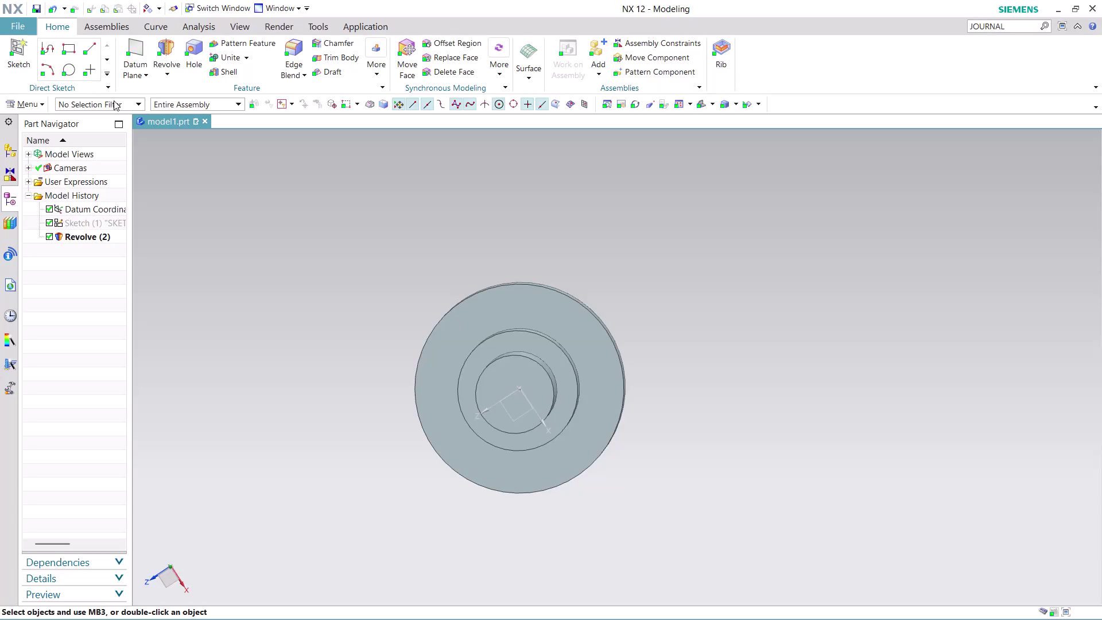
Try a new sketch on a plane defined by the disc's outer edge, then cancel it.
click(36, 102)
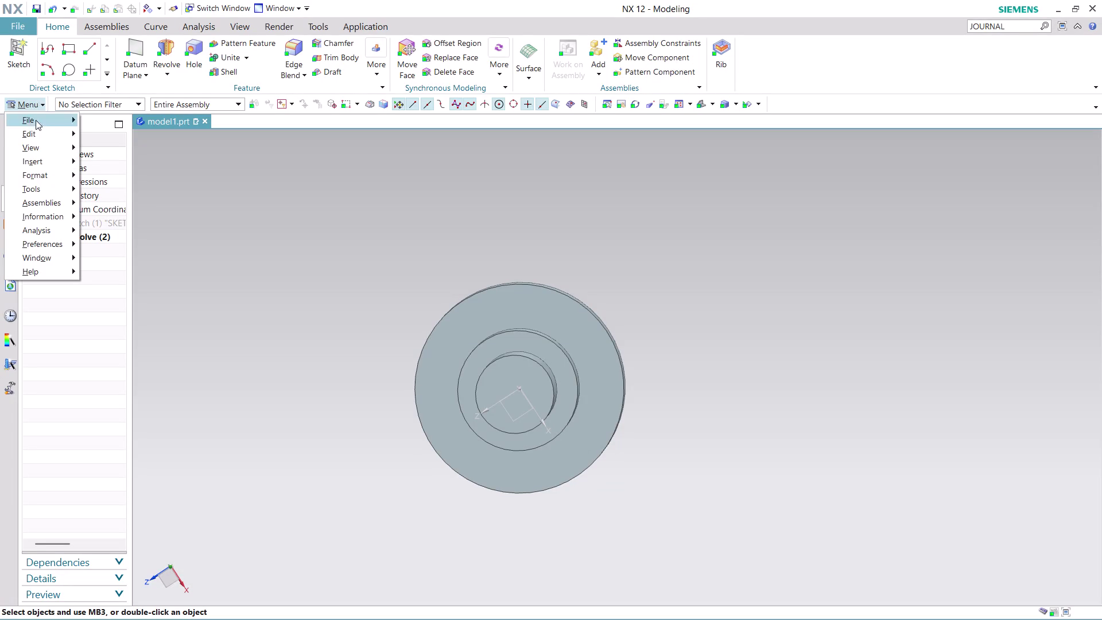
click(152, 173)
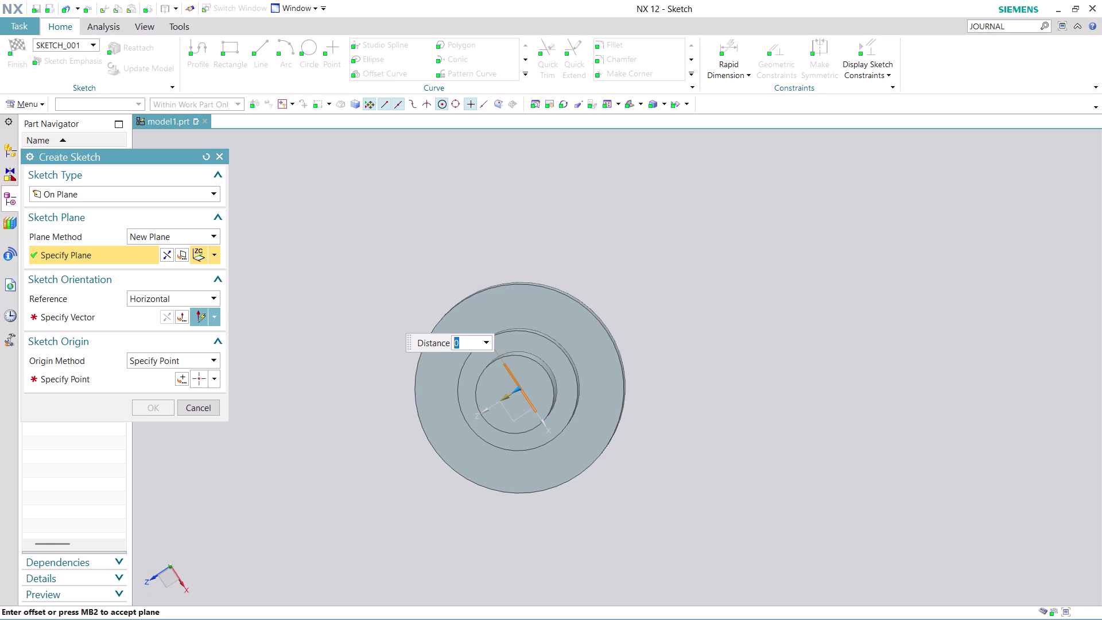
click(217, 253)
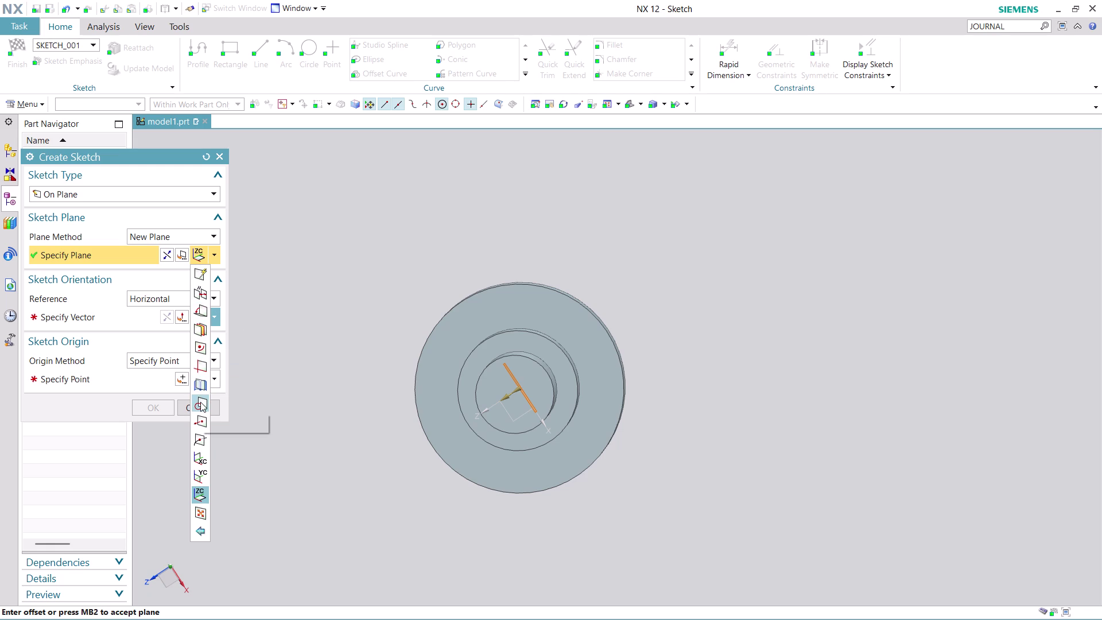
click(199, 443)
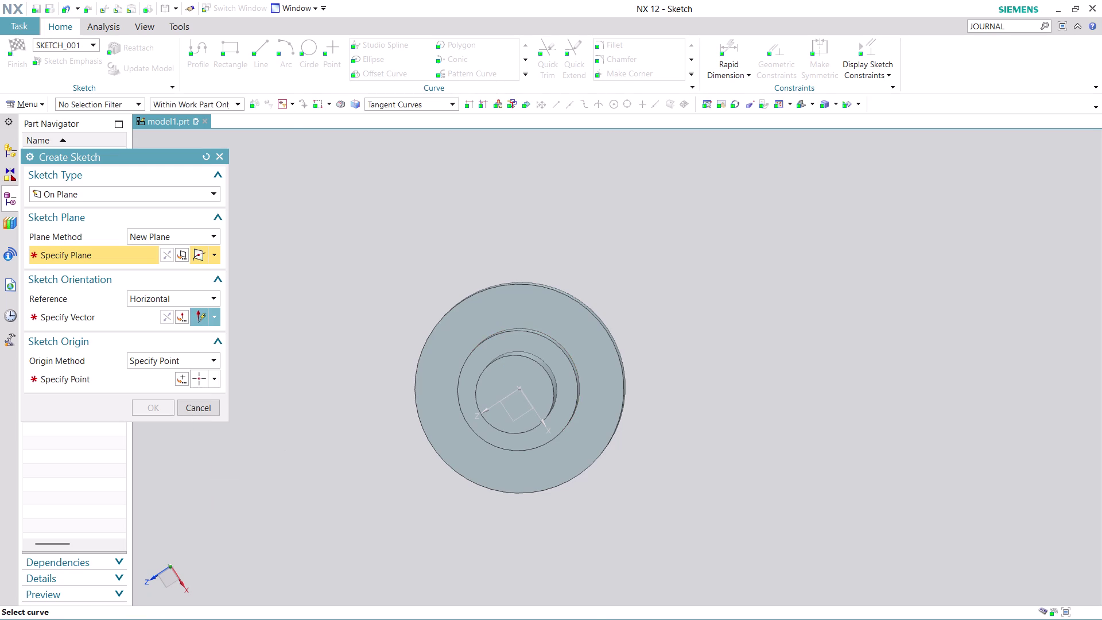
click(545, 289)
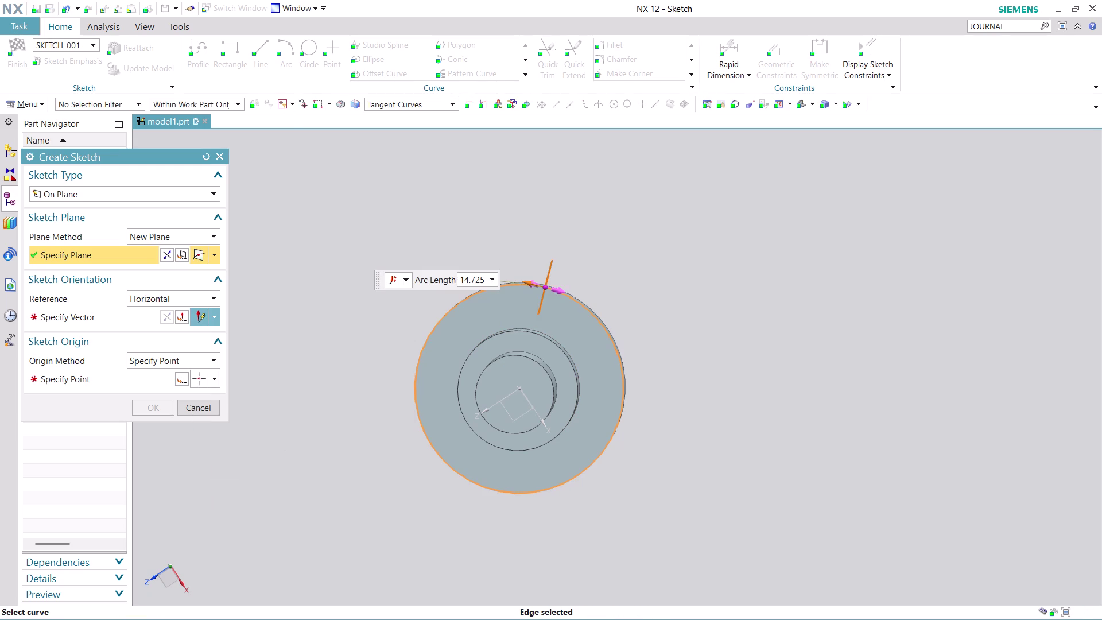
click(205, 410)
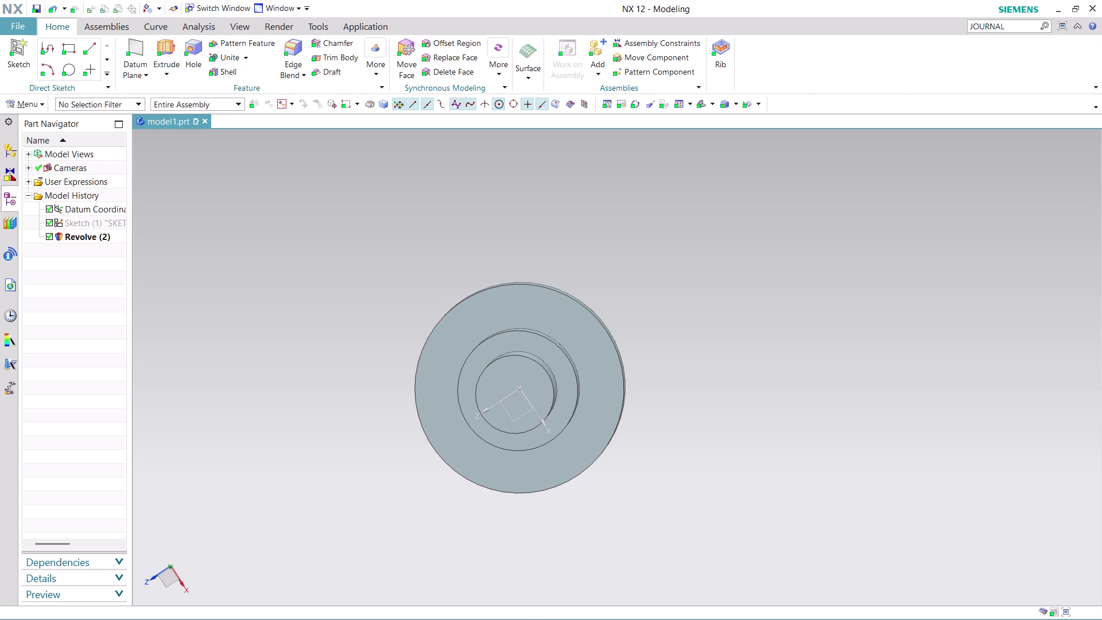
Start an extrusion and pick the disc face to sketch on.
click(164, 46)
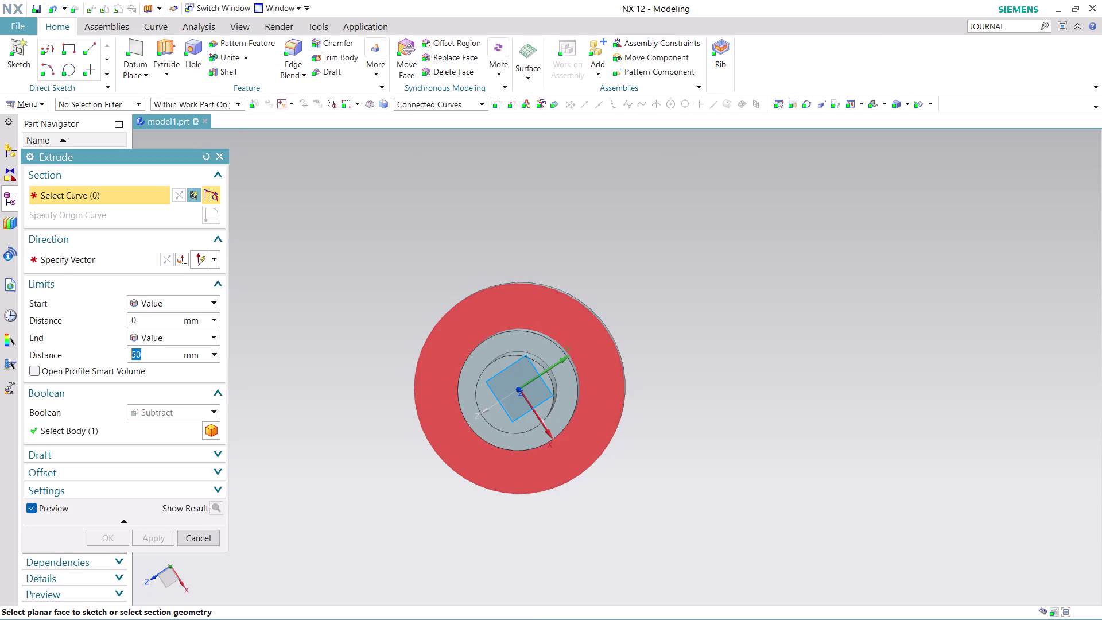
click(561, 306)
scroll(up, 3)
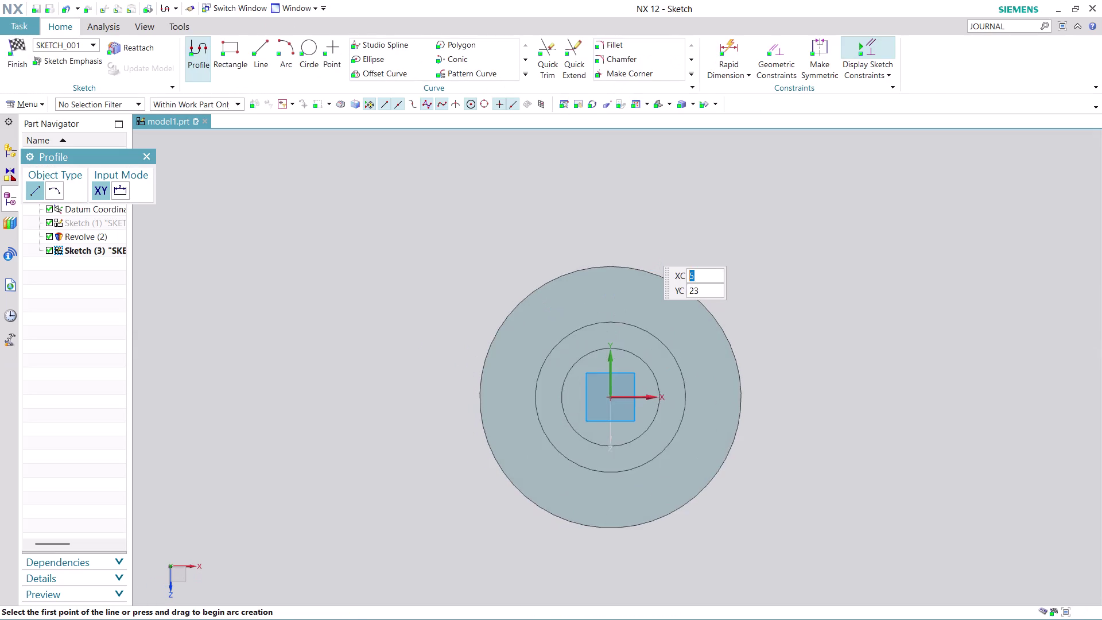
scroll(up, 3)
scroll(down, 3)
scroll(up, 3)
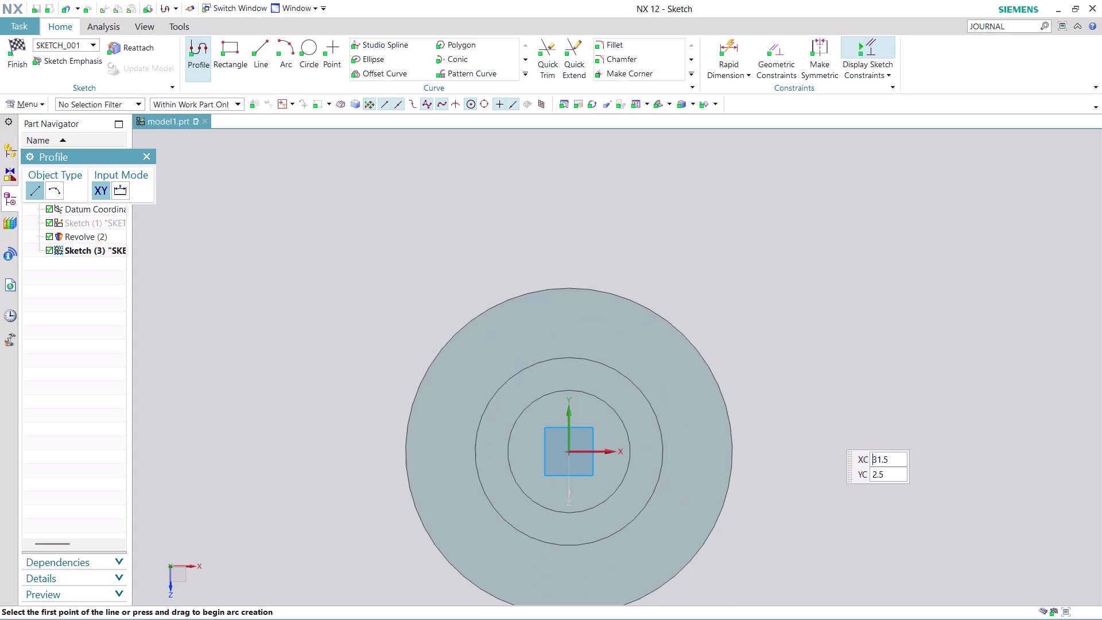
scroll(down, 3)
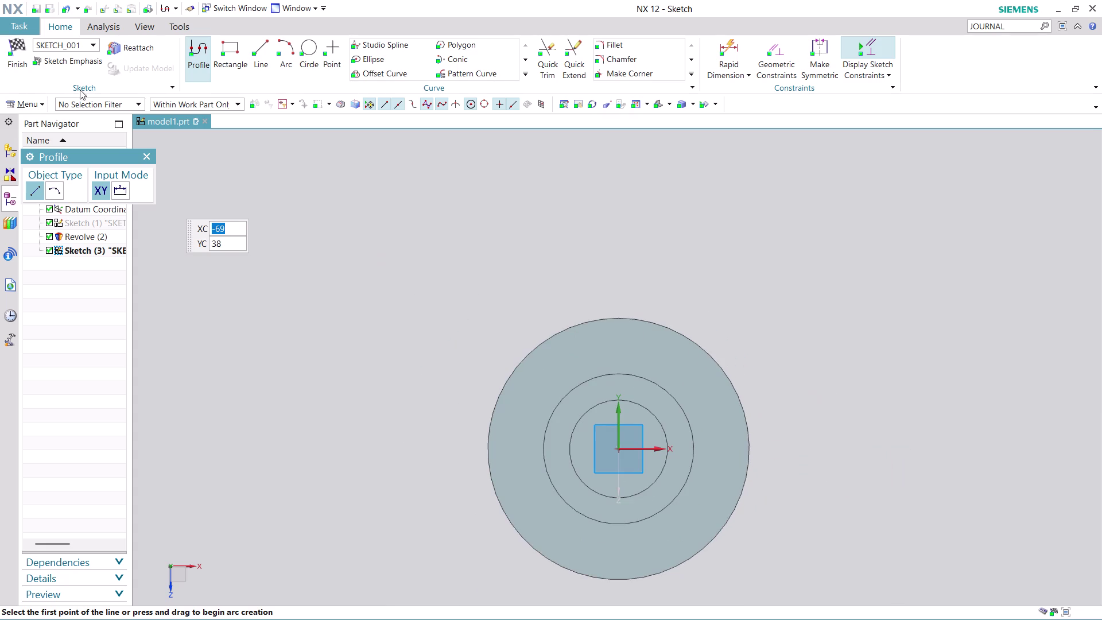
Draw a diameter 40 circle at the origin, then undo it.
click(307, 43)
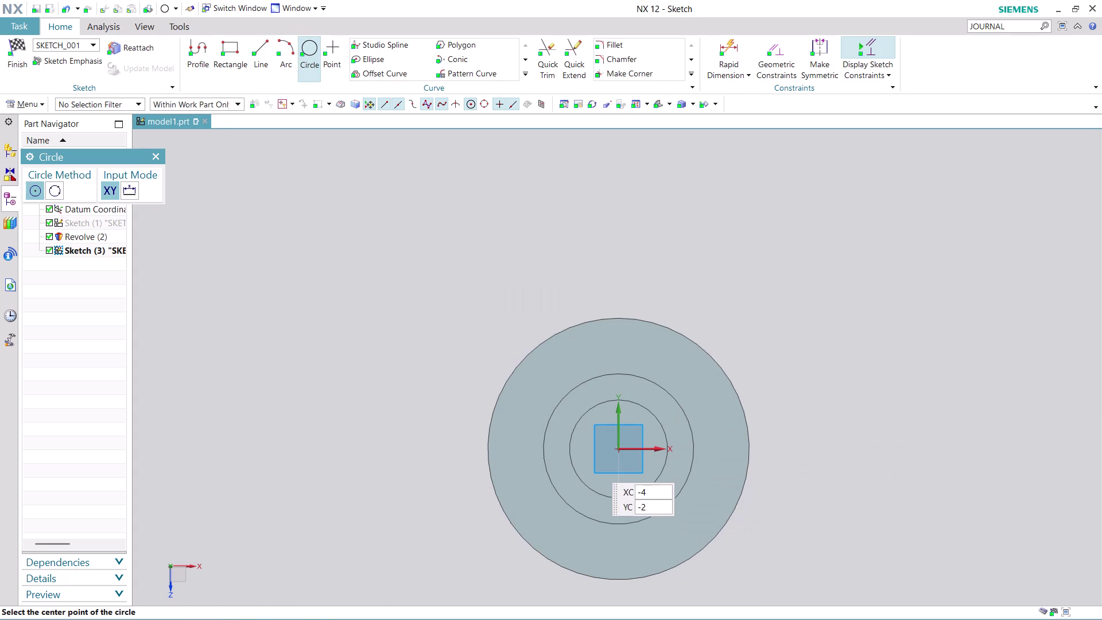
click(619, 450)
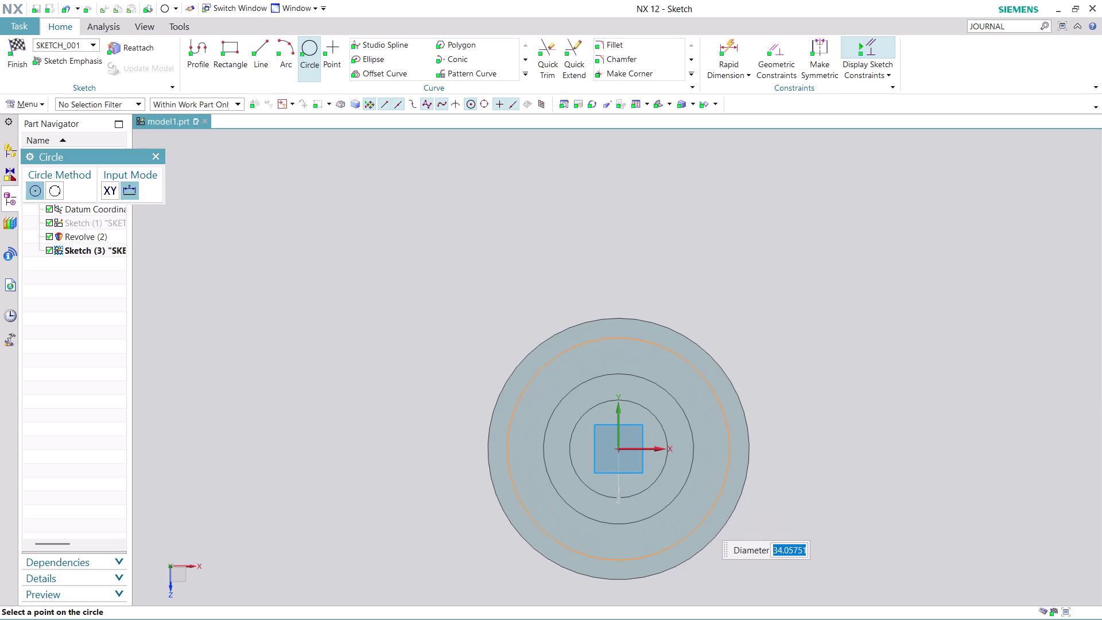
text(40)
key(Return)
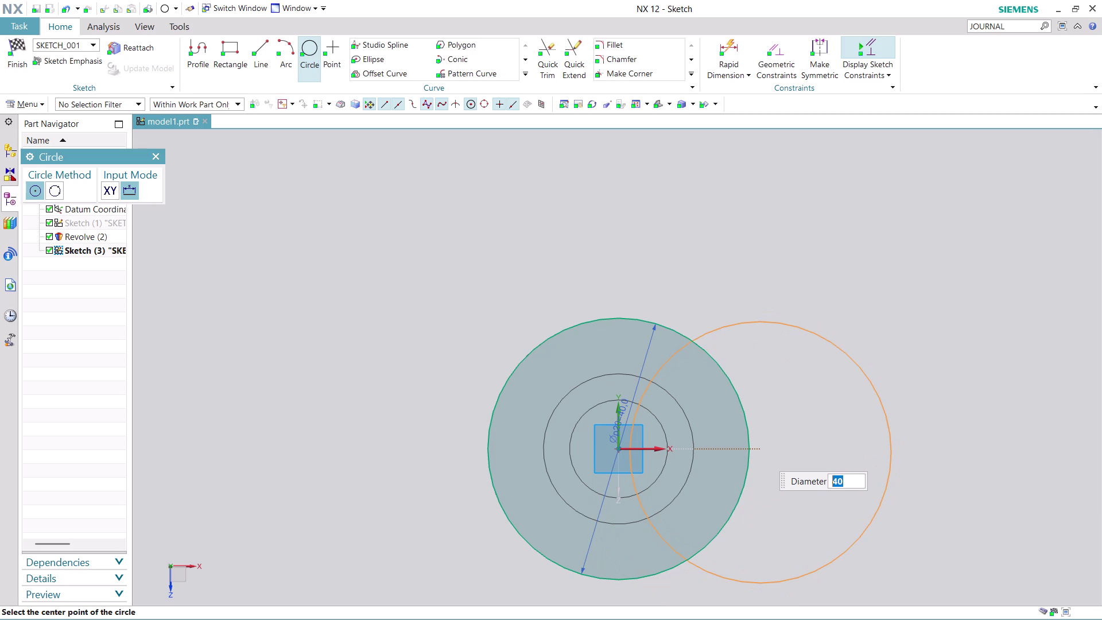
key(ctrl+z)
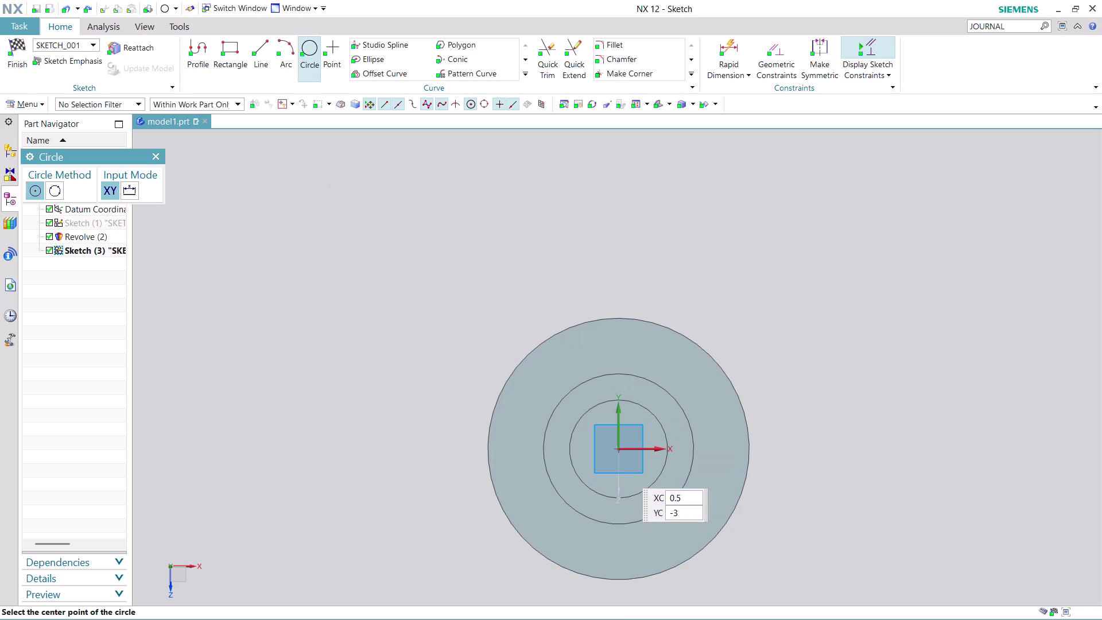
Draw a diameter 36 circle centred on the origin.
click(619, 451)
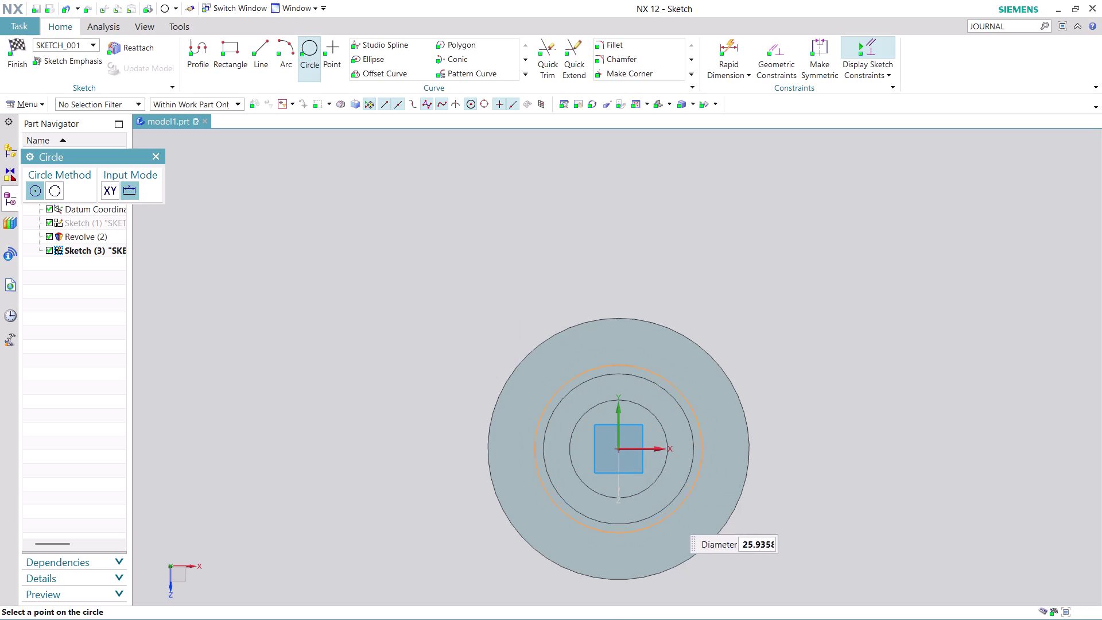
text(36)
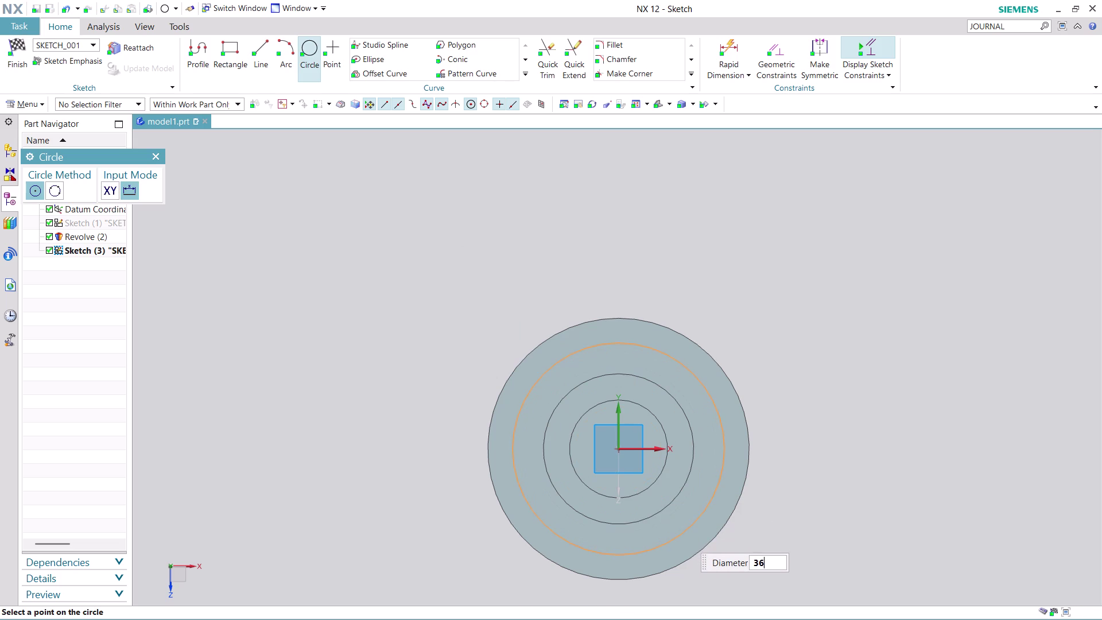
key(Return)
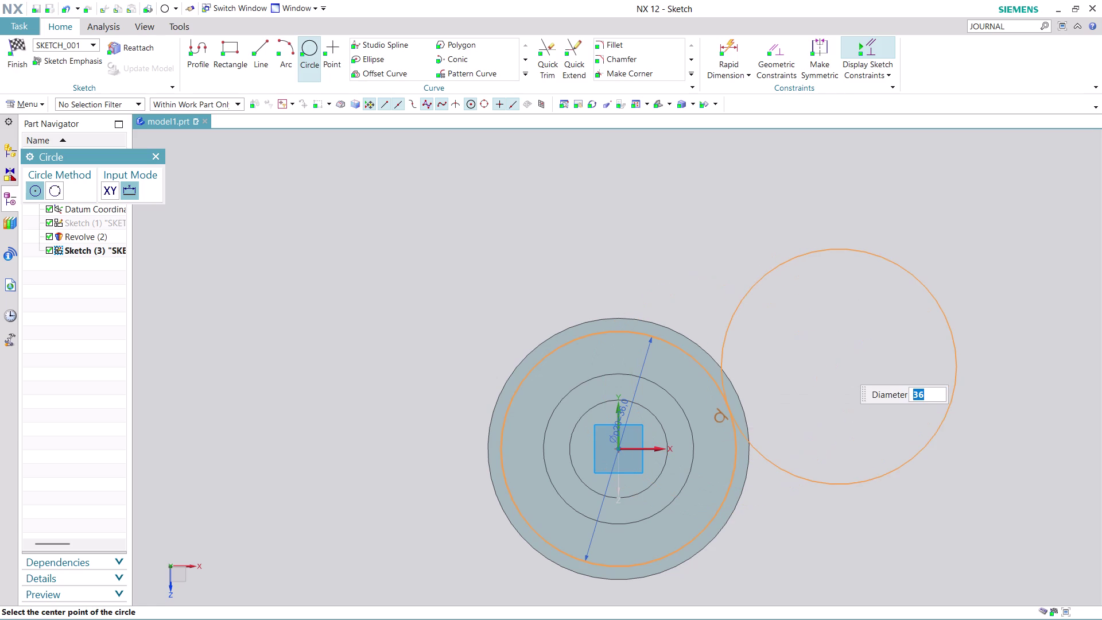
Add a diameter 31 circle centred on the origin.
text(31)
key(Return)
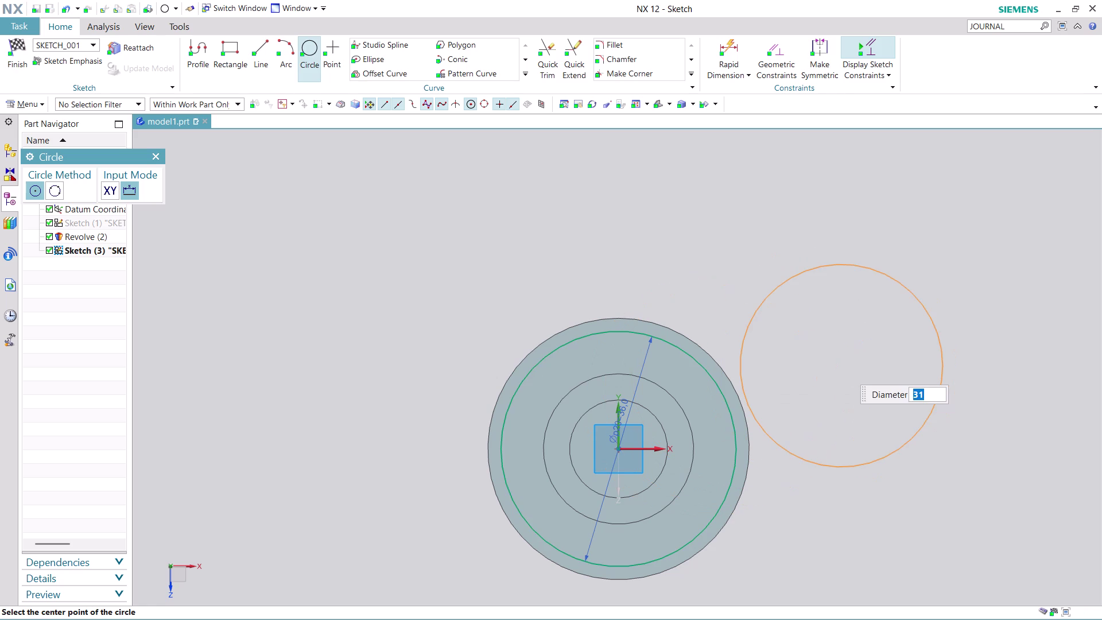
click(621, 448)
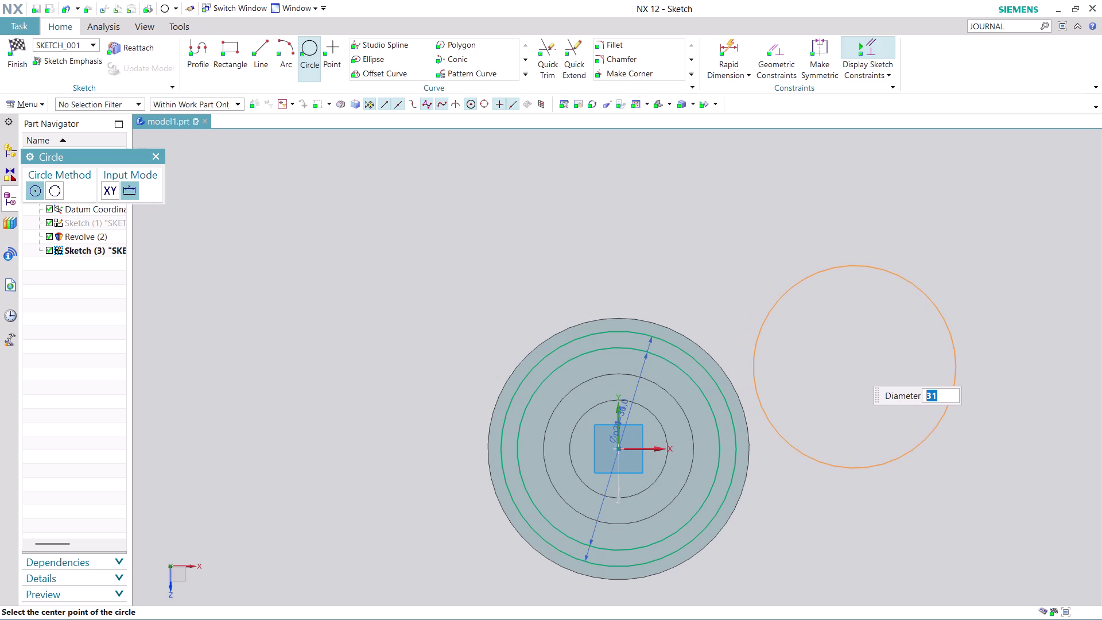
scroll(up, 3)
scroll(down, 3)
scroll(up, 3)
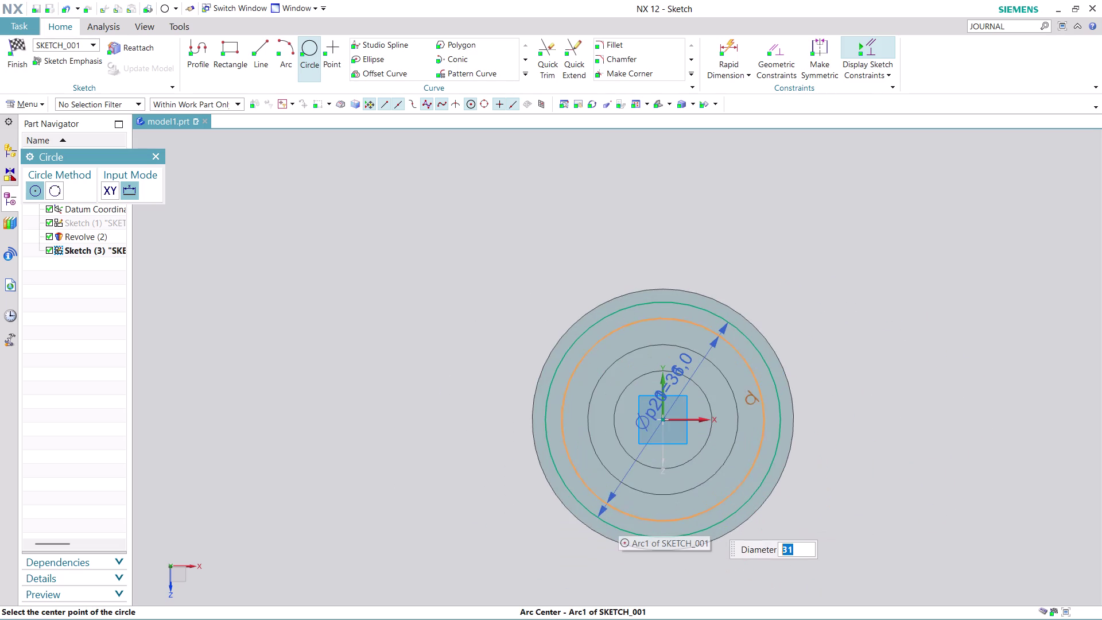
scroll(up, 3)
scroll(up, 3)
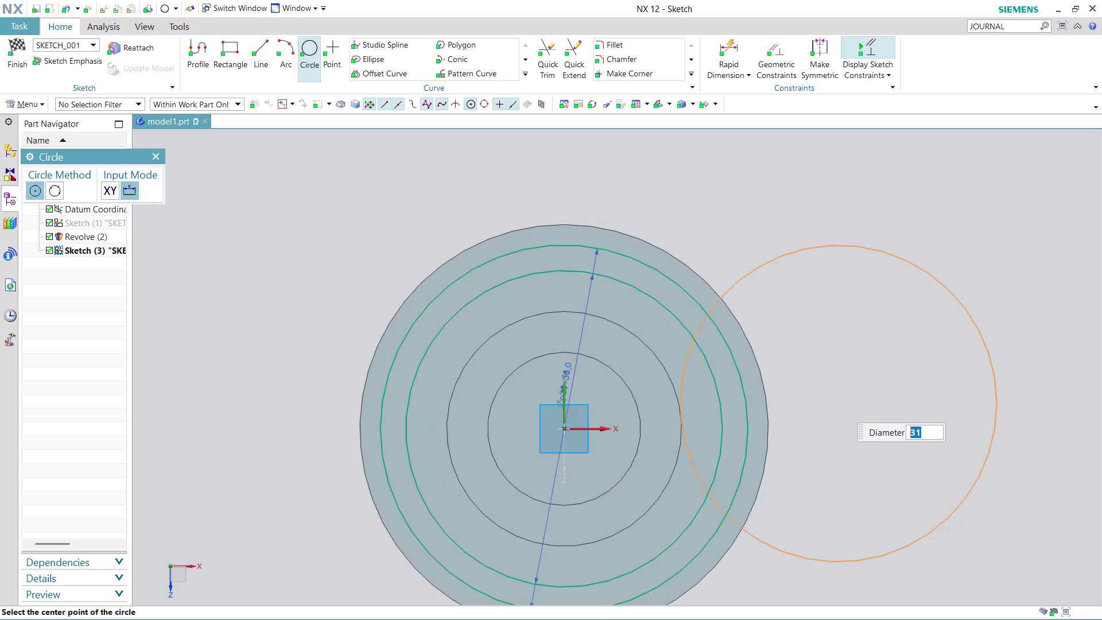
key(Escape)
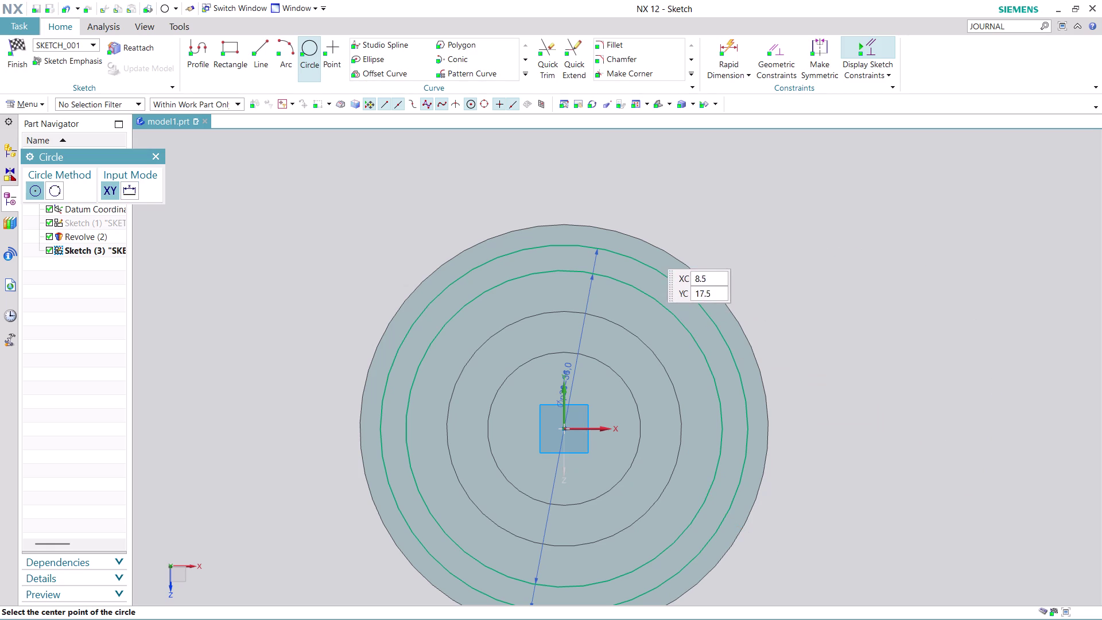
drag(1021, 23, 991, 25)
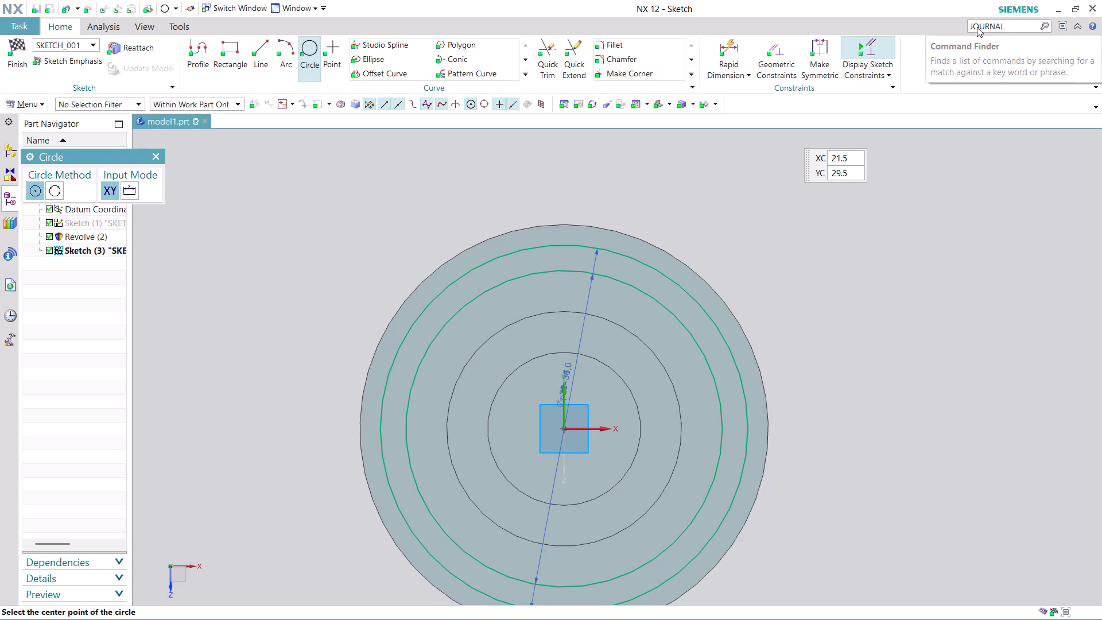
Search 'PROJECT' for Project Curve and project the disc's outer edge into the sketch.
drag(991, 25, 958, 30)
text(PRO)
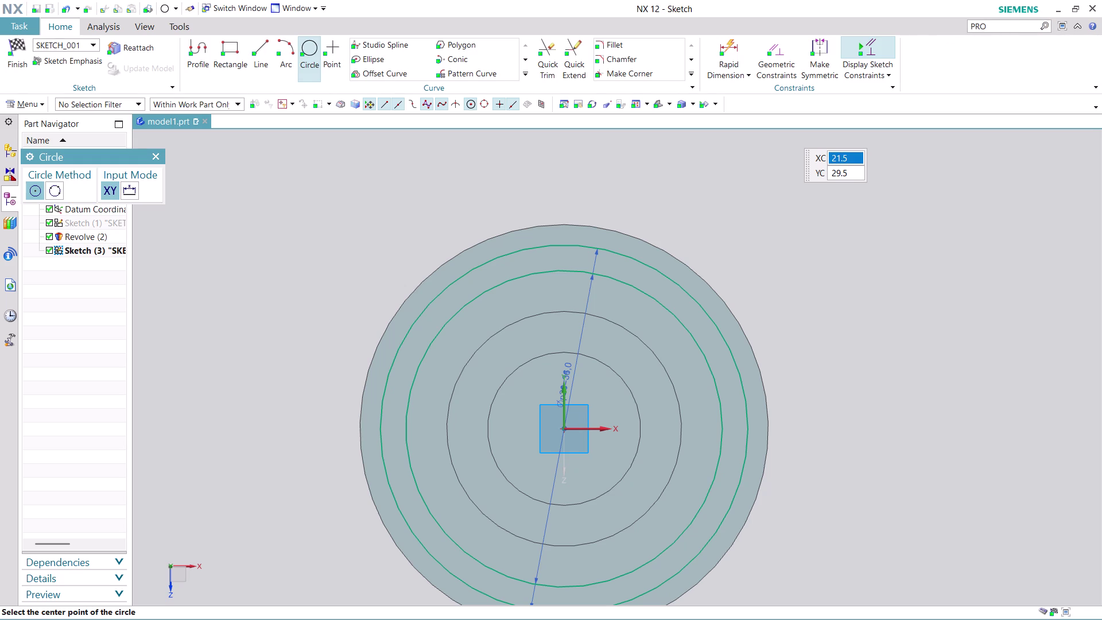
text(JECT)
key(Return)
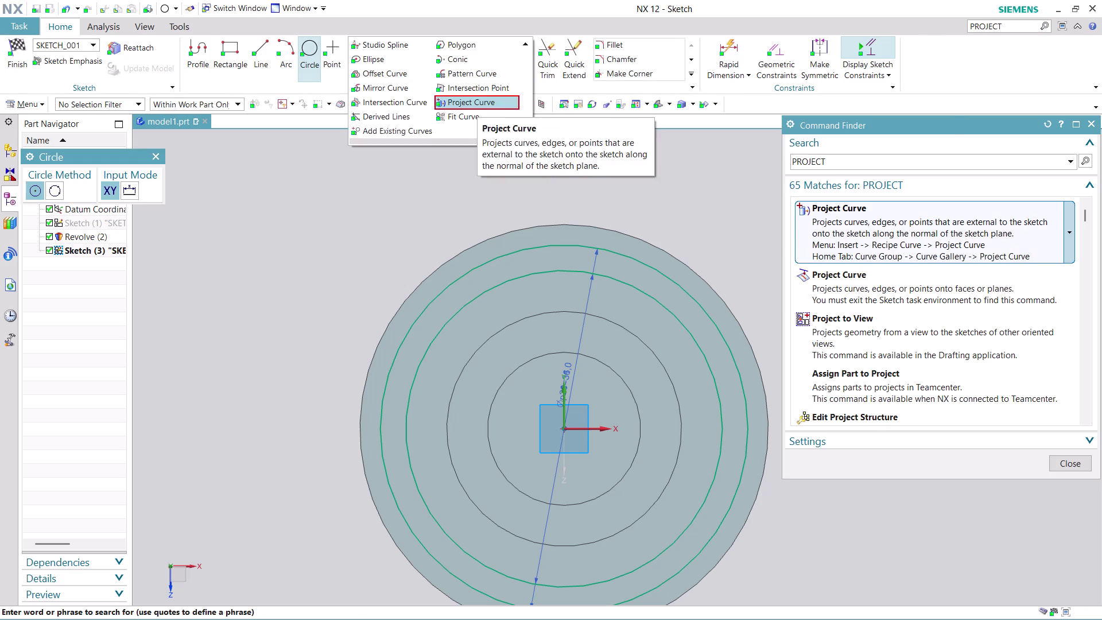
click(956, 225)
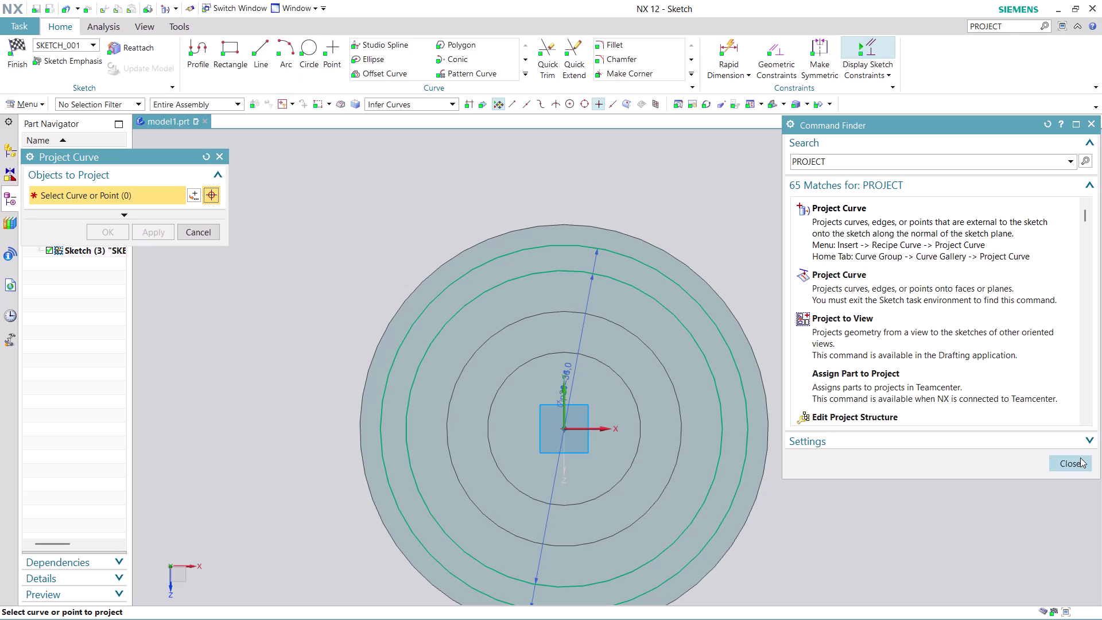
click(1080, 457)
click(712, 286)
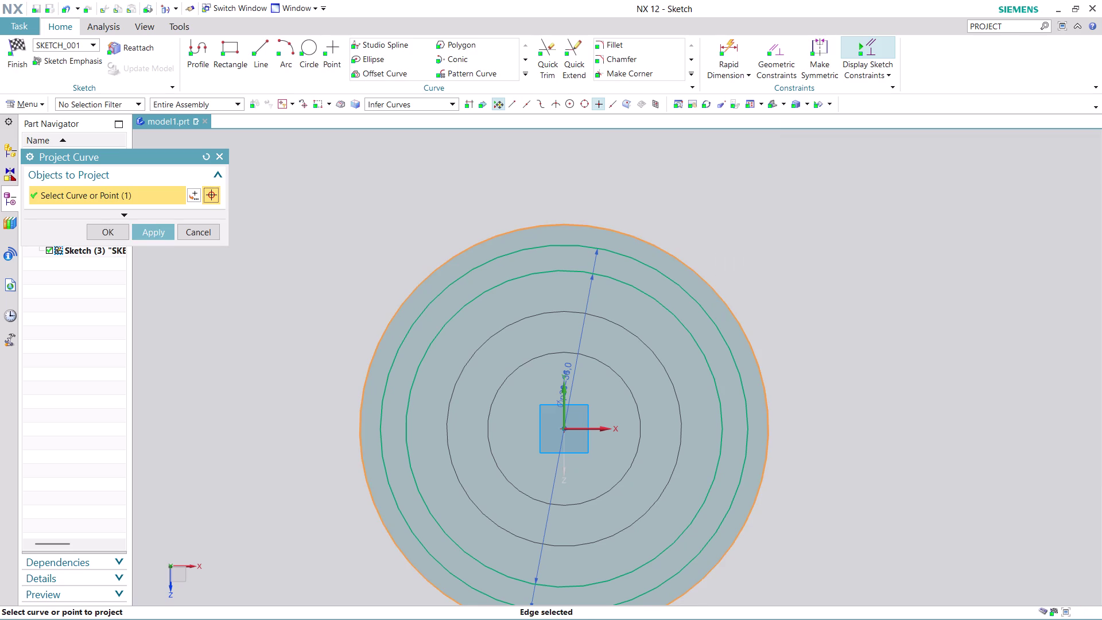
click(168, 236)
click(213, 229)
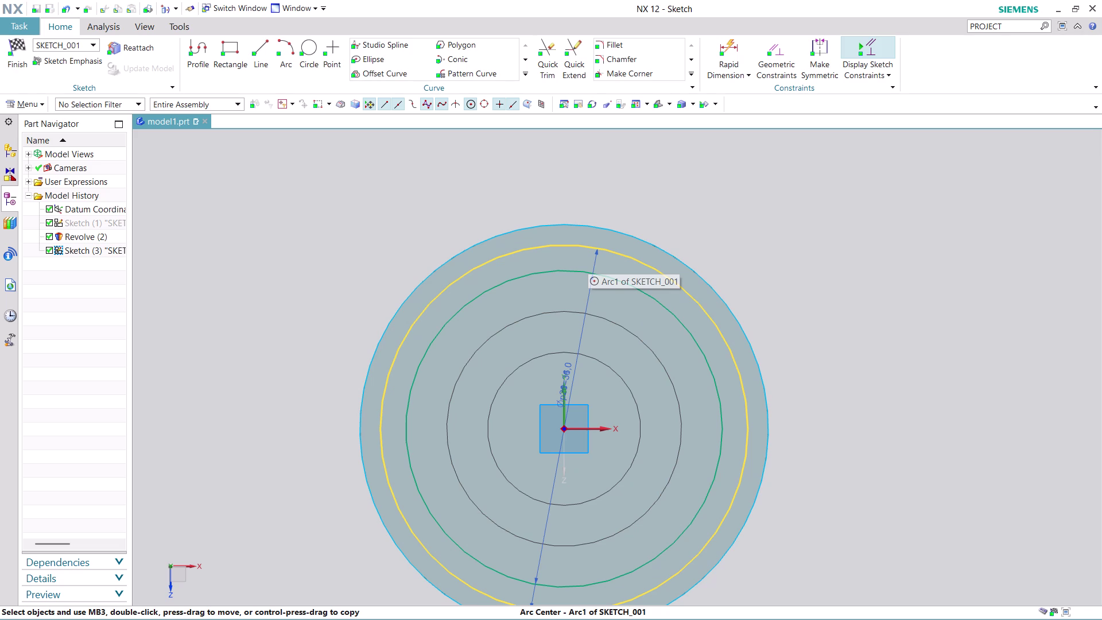
Convert the diameter 36 and diameter 31 circles to reference geometry.
right_click(535, 248)
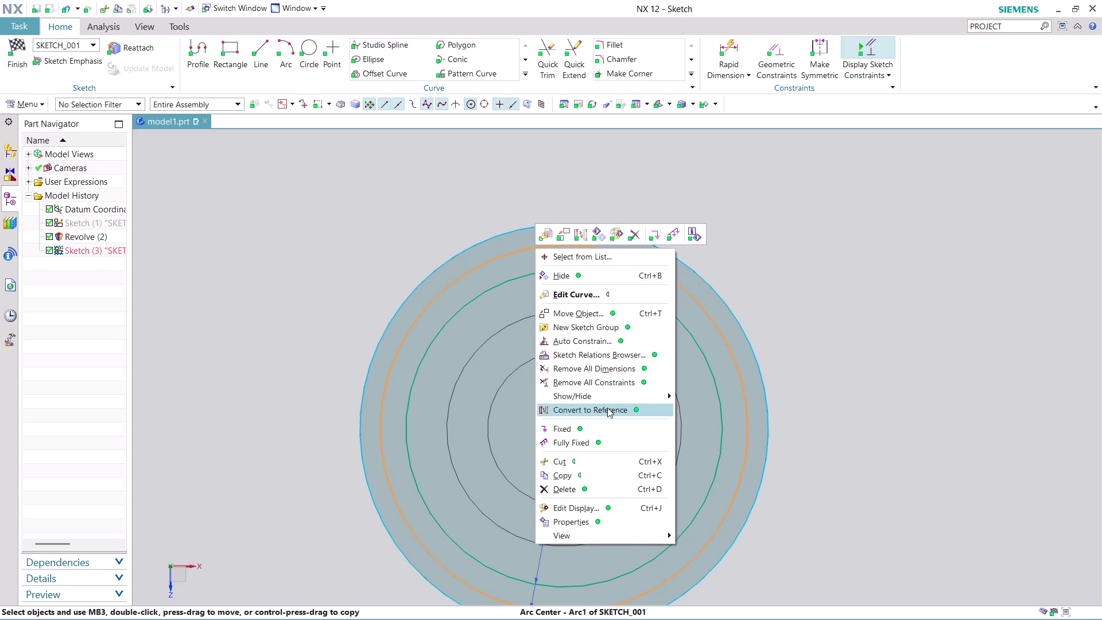
click(607, 407)
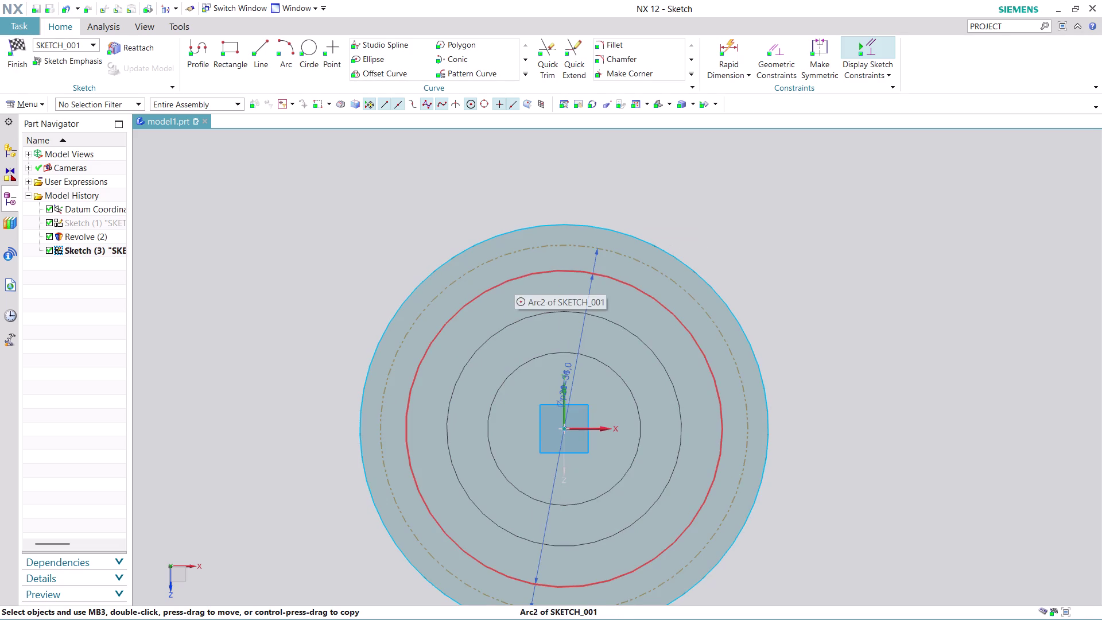
right_click(515, 277)
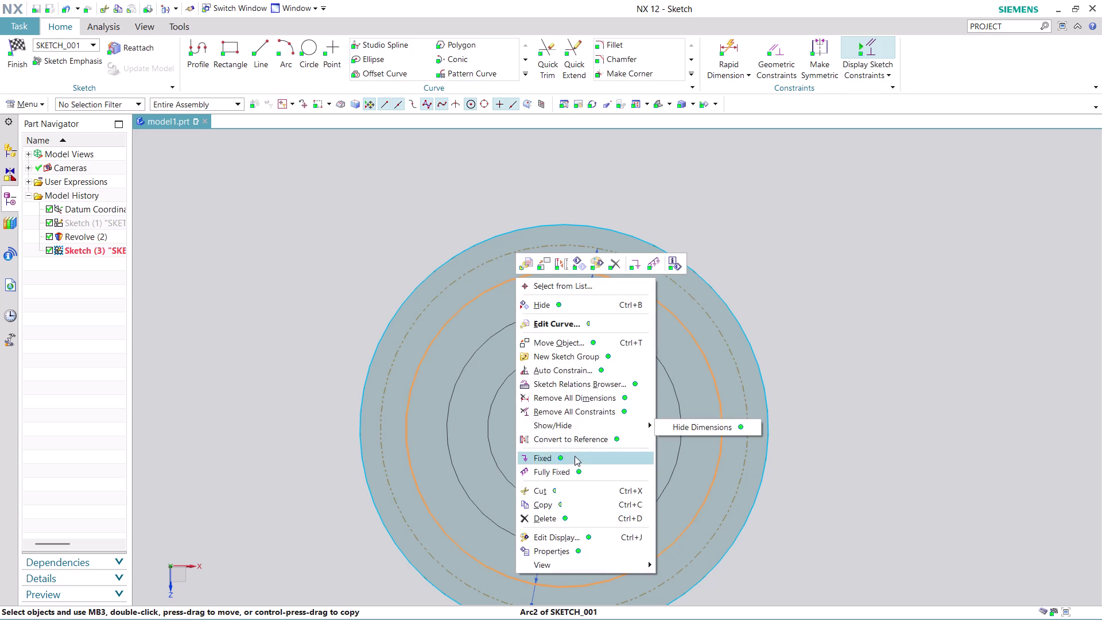
click(578, 438)
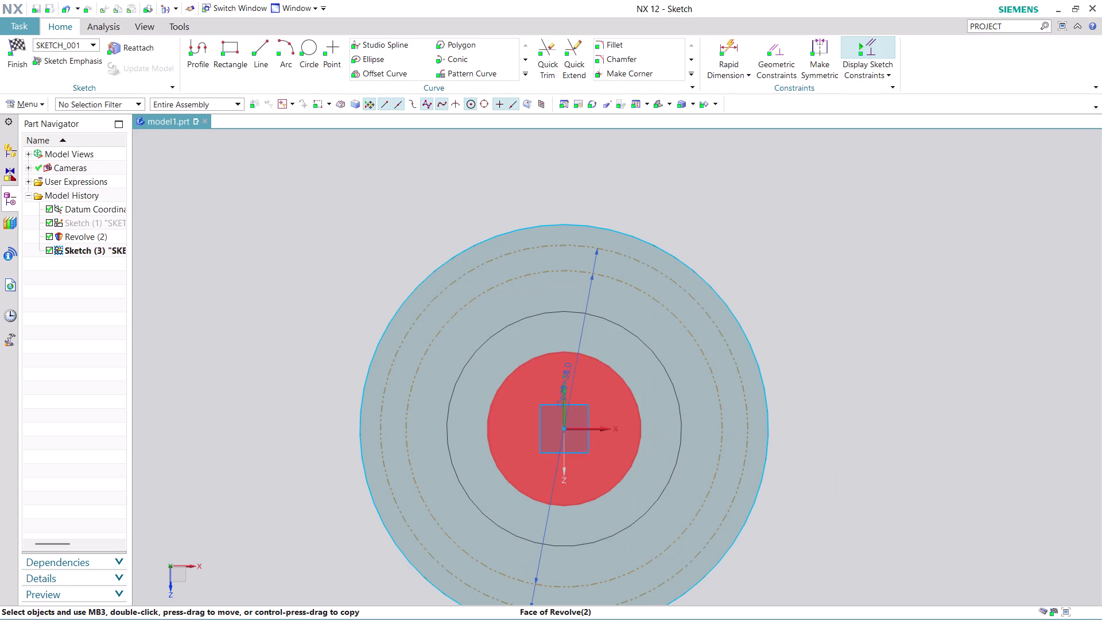
scroll(up, 3)
scroll(up, 3)
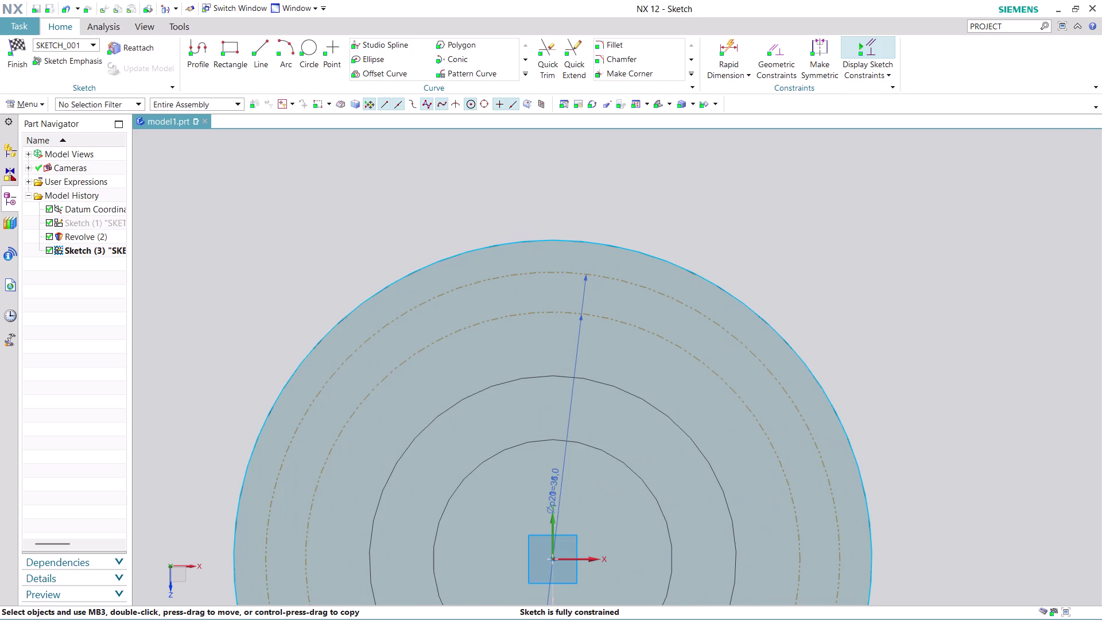
click(328, 52)
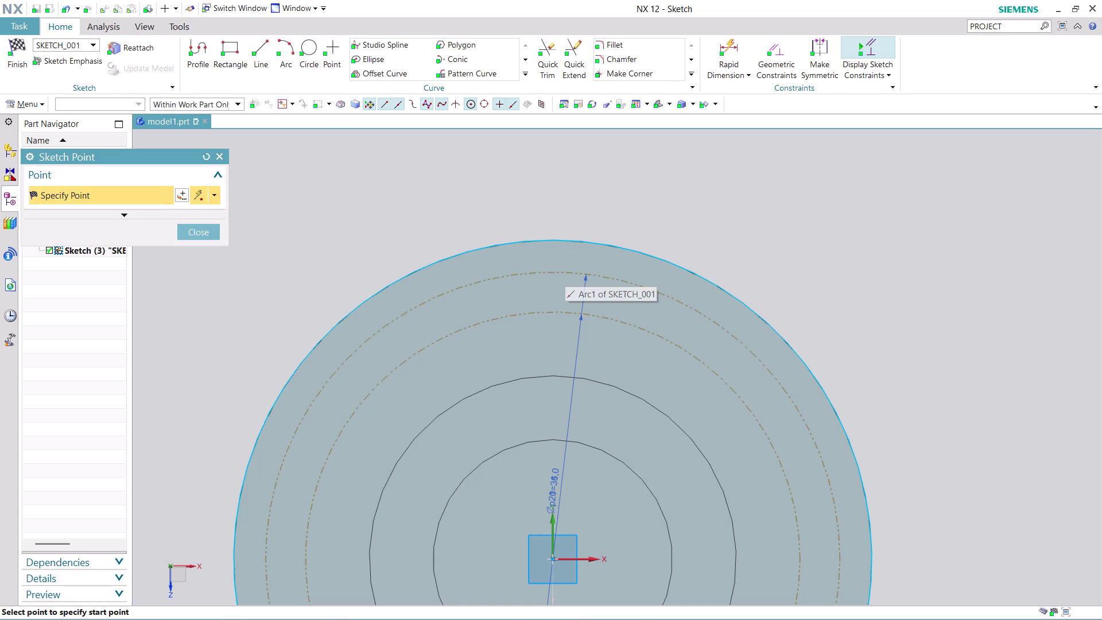
Draw a 25.6-long vertical line up from the disc centre and make it reference.
key(Escape)
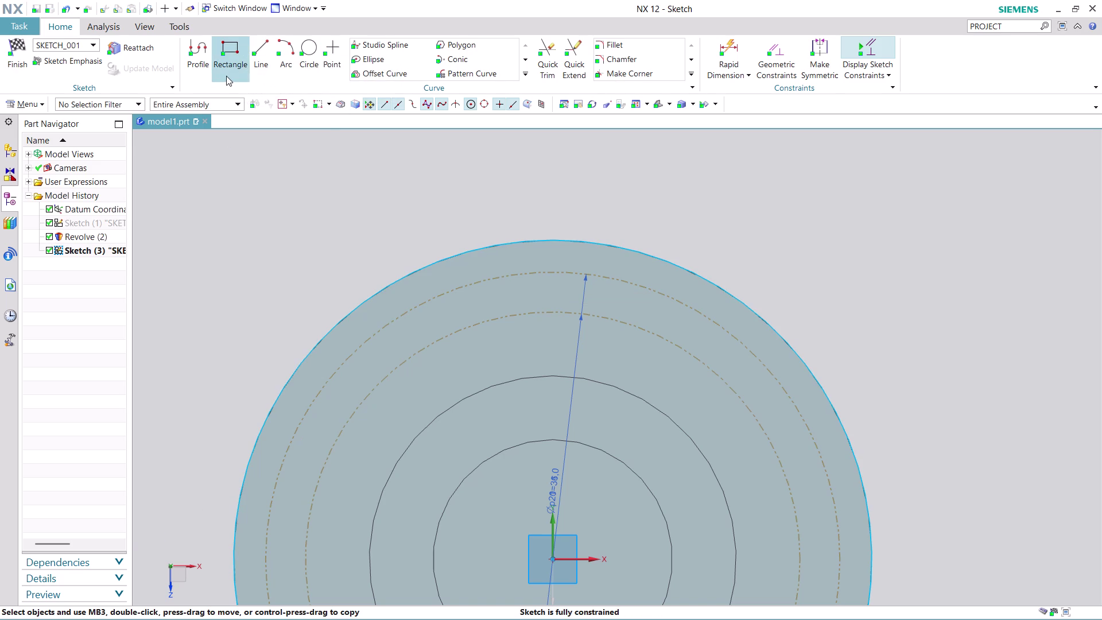
click(262, 62)
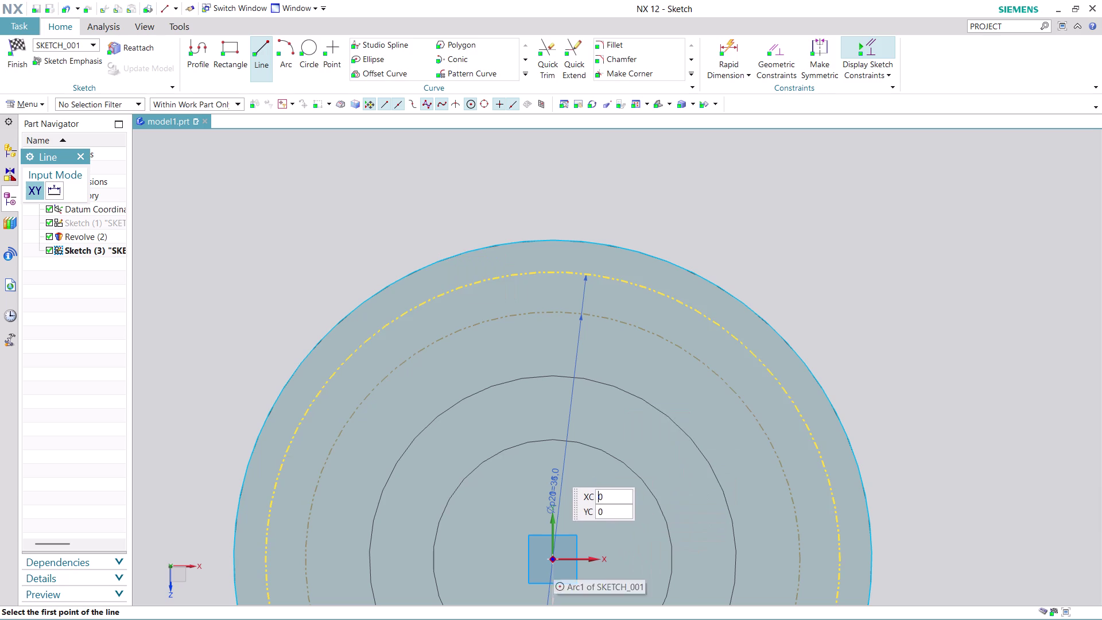
click(555, 558)
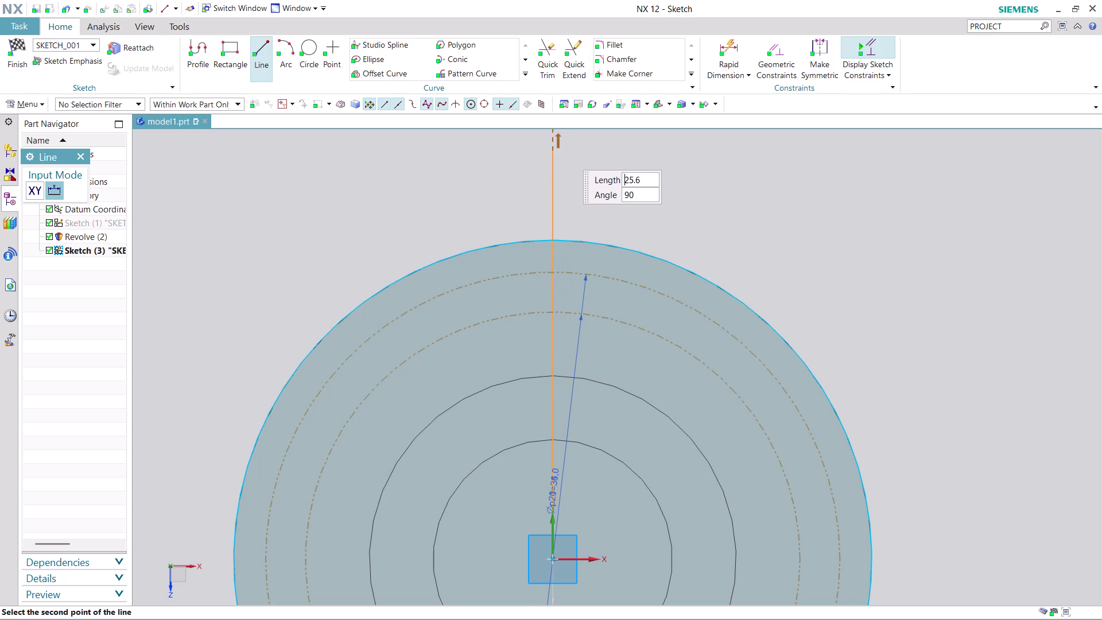
click(563, 150)
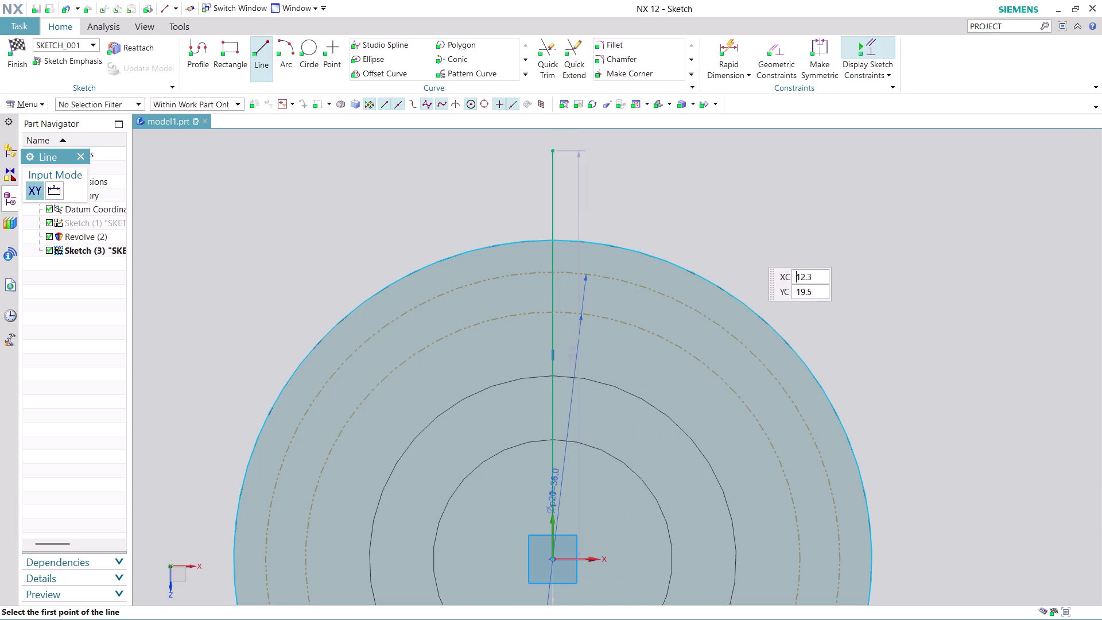
key(Escape)
right_click(555, 207)
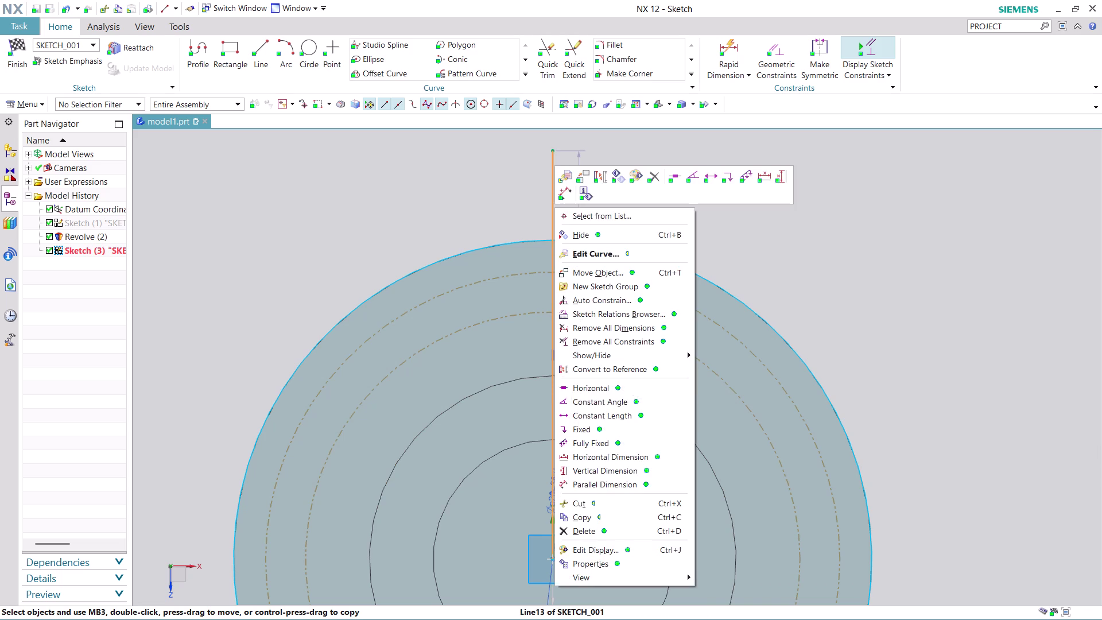
click(625, 370)
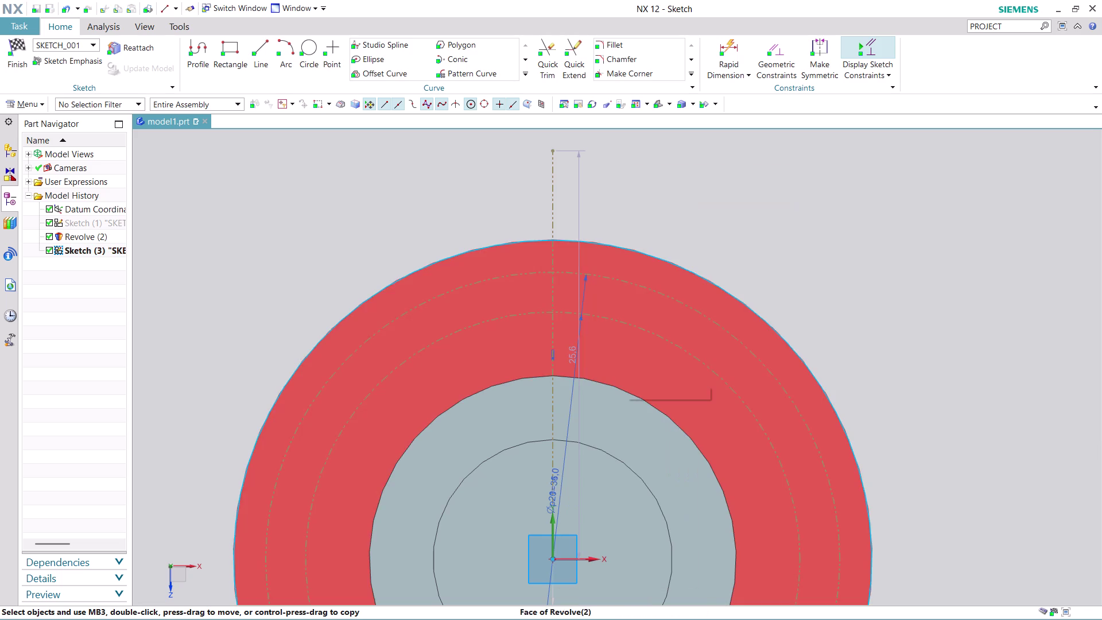